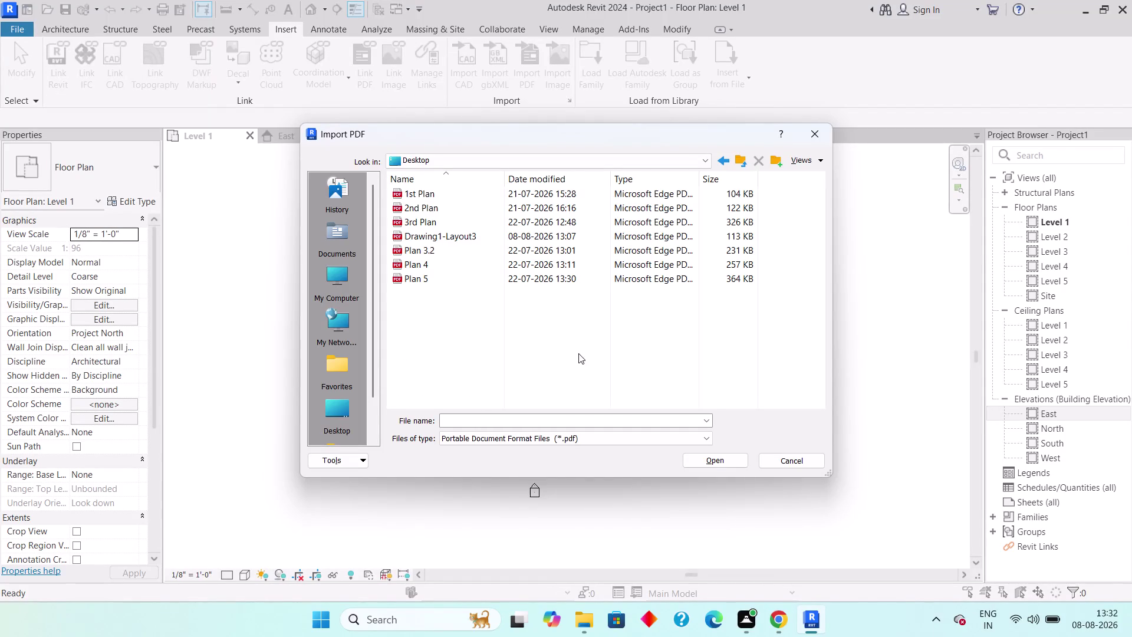
Browse the Documents and Downloads folders, then return to the Desktop.
scroll(down, 3)
scroll(up, 3)
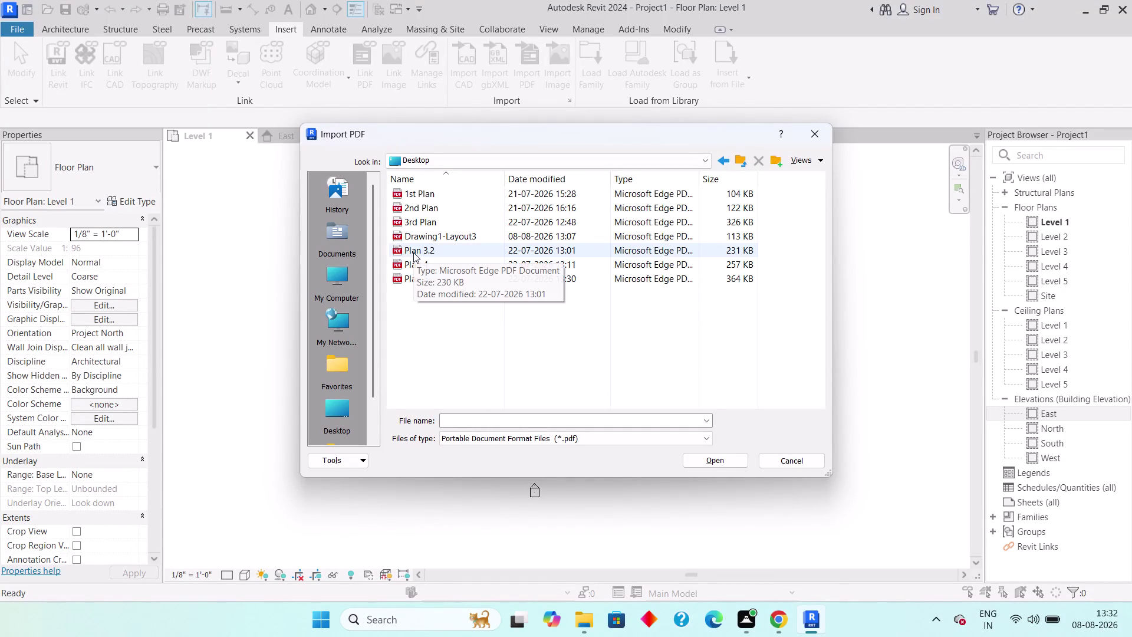
scroll(up, 3)
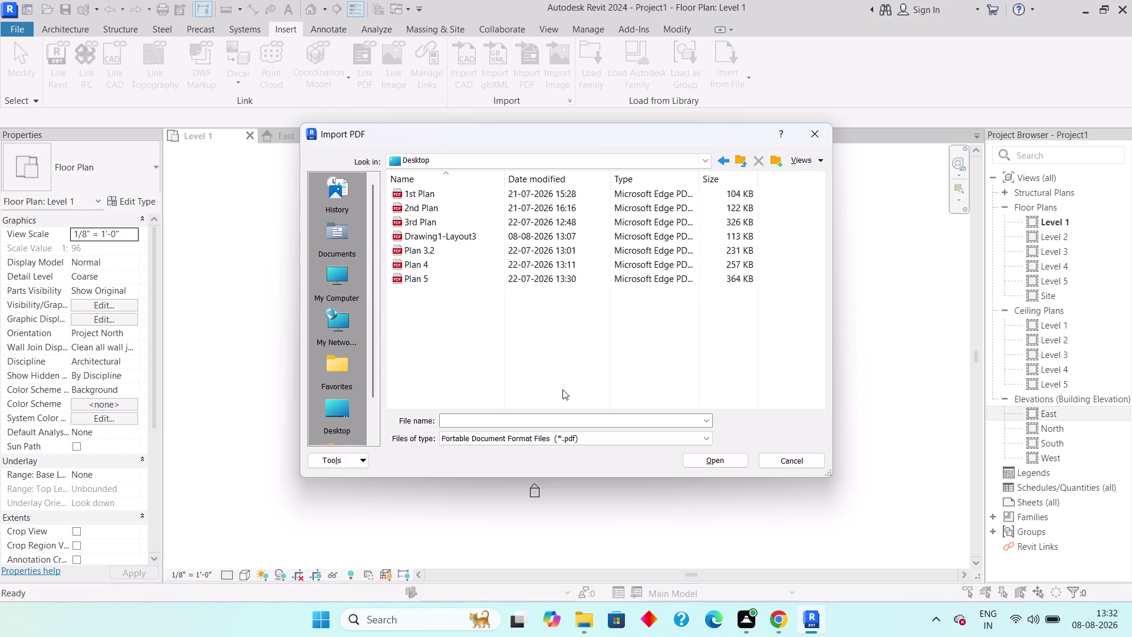
click(327, 244)
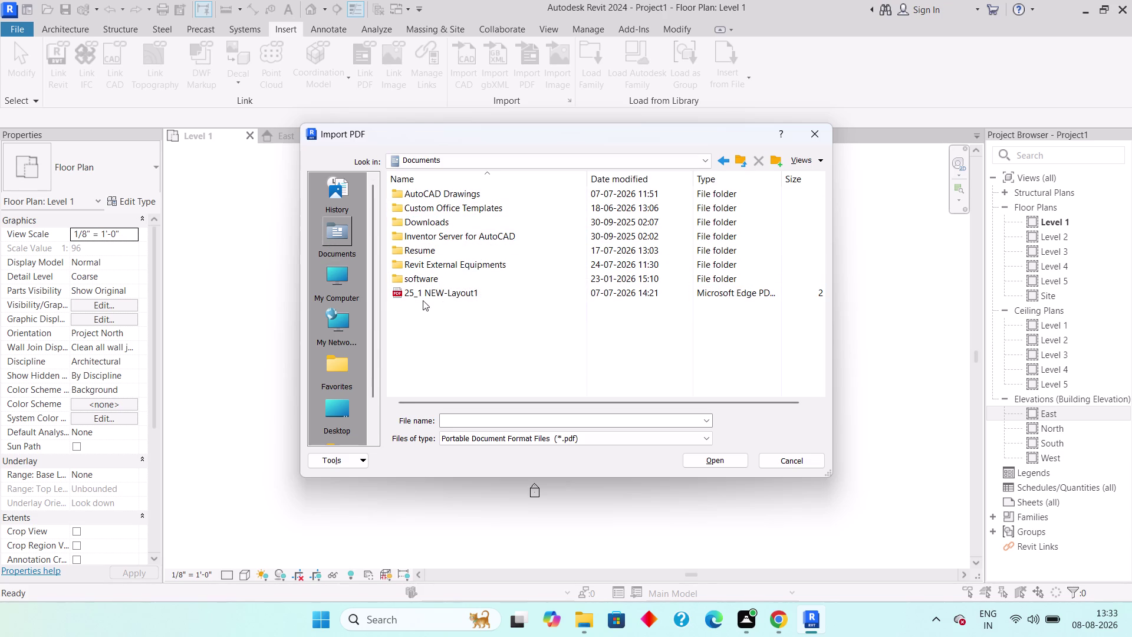
double_click(445, 219)
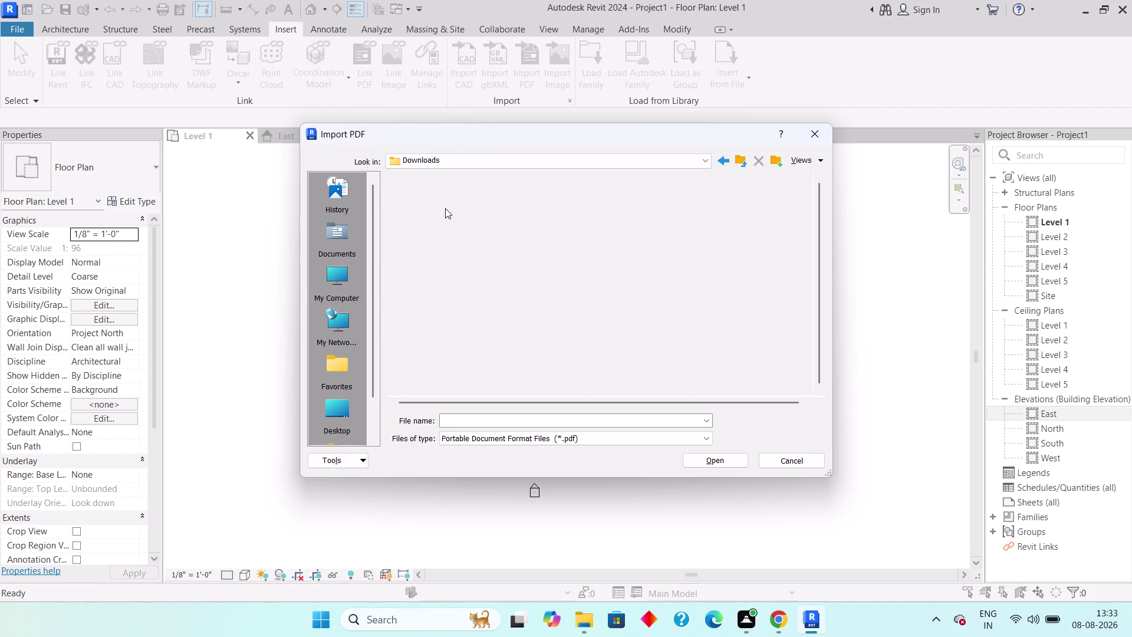
click(726, 153)
click(724, 156)
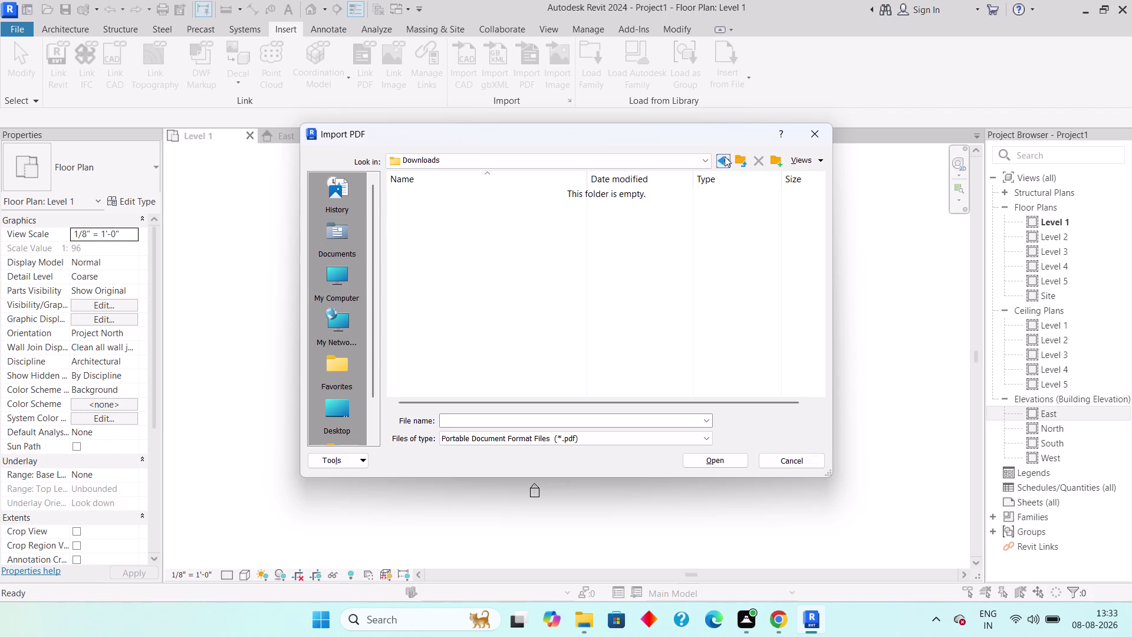
click(725, 156)
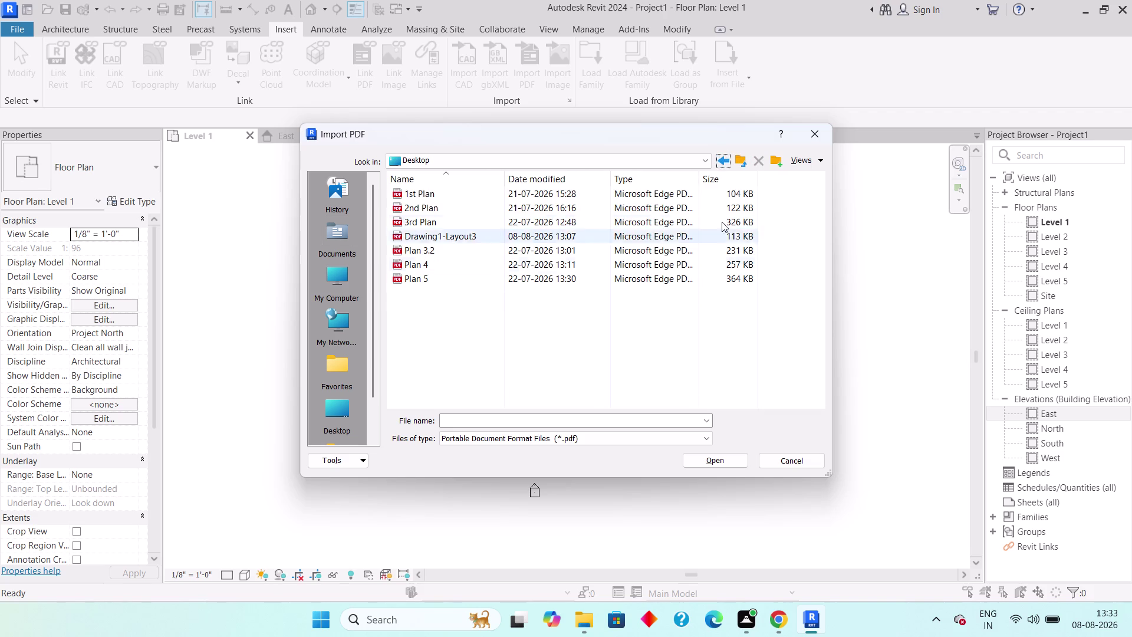
click(726, 164)
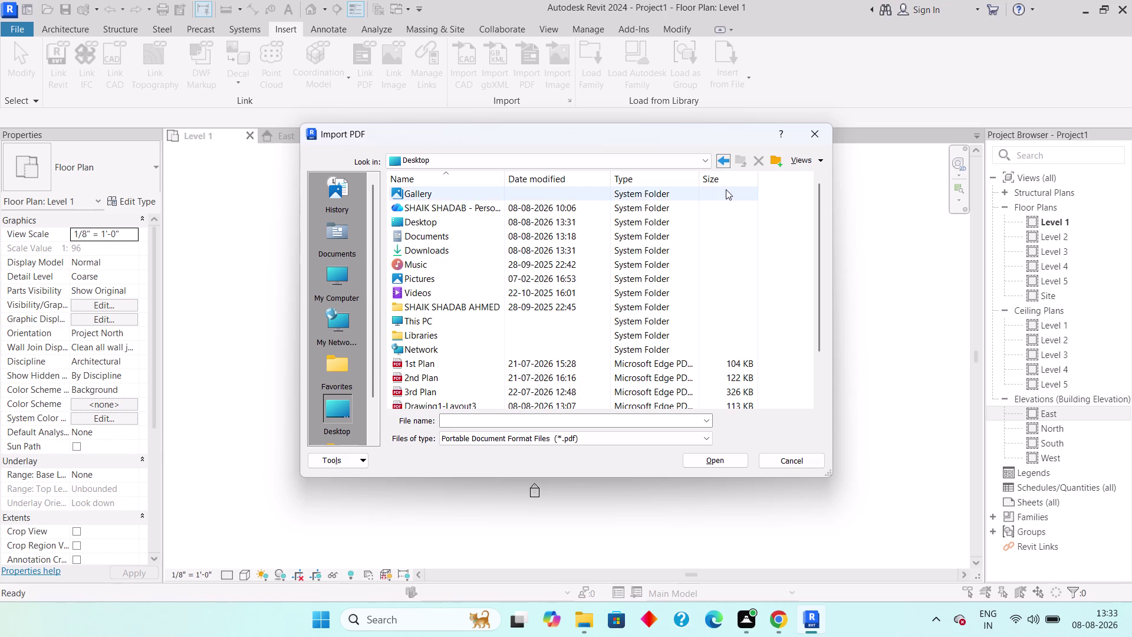
Scroll through the Desktop listing and open the Desktop folder.
scroll(down, 3)
scroll(down, 3)
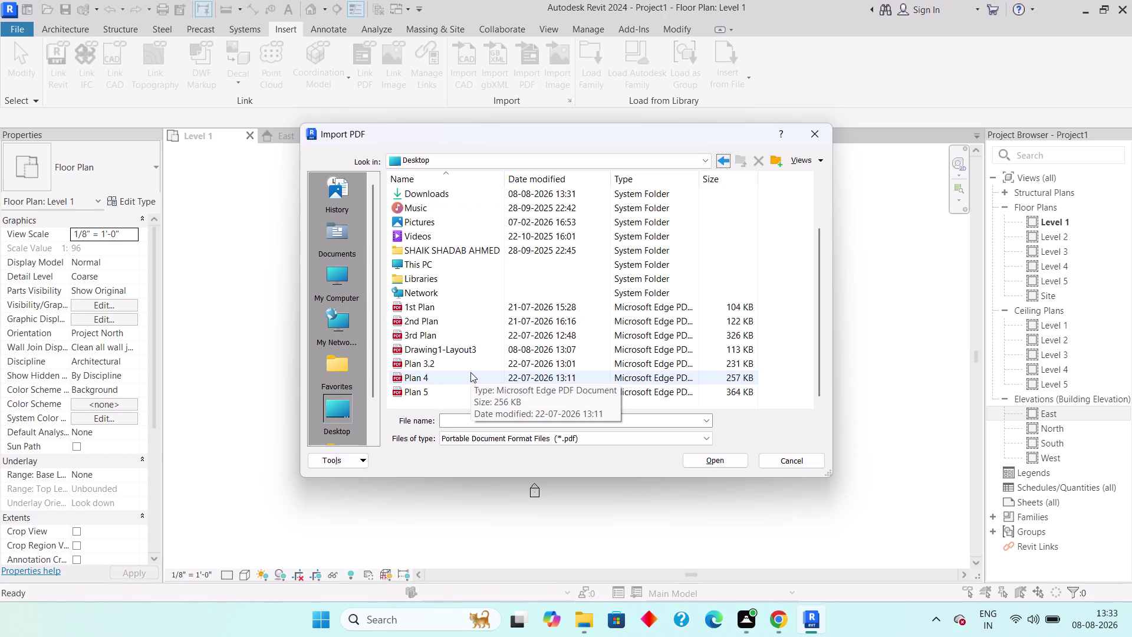
scroll(up, 3)
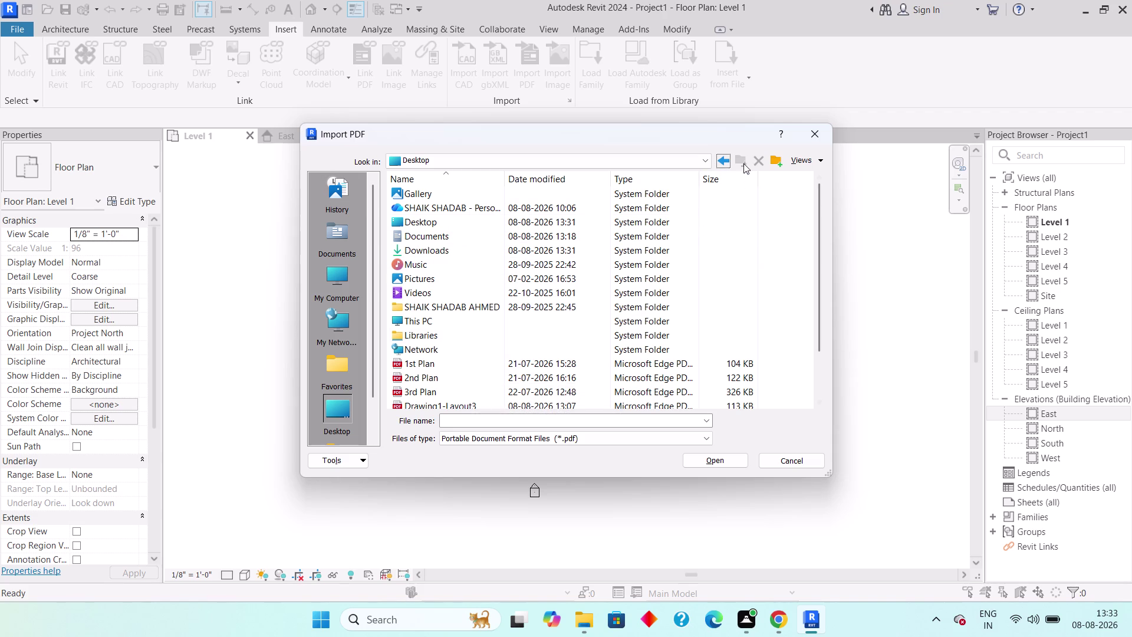
scroll(down, 3)
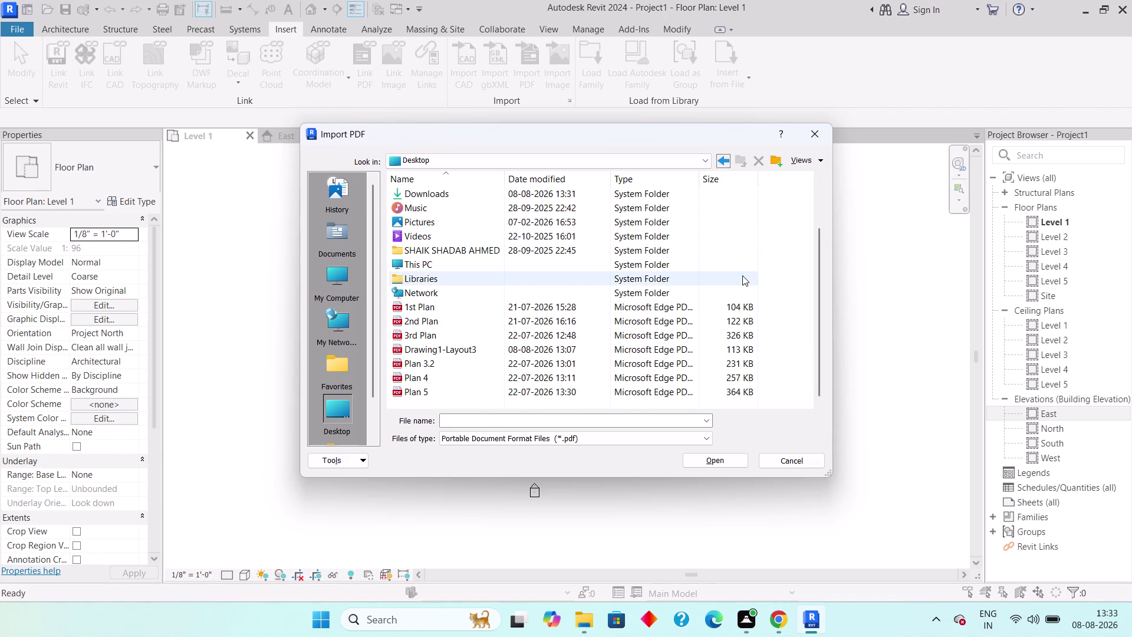
scroll(up, 3)
scroll(down, 3)
scroll(up, 3)
scroll(up, 3)
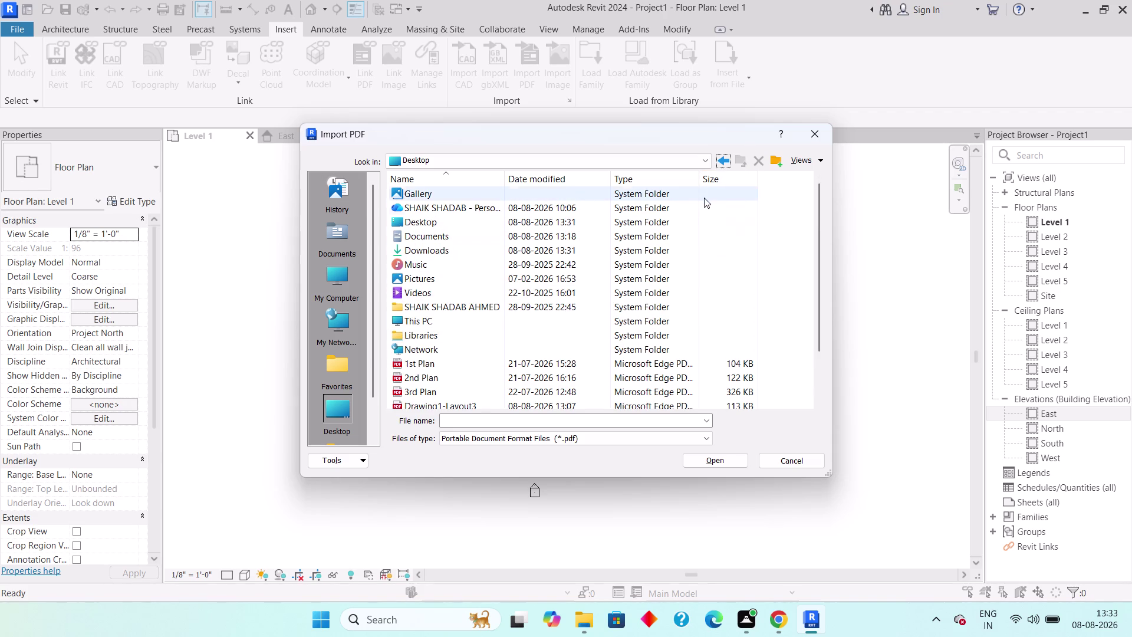
scroll(down, 3)
scroll(down, 3)
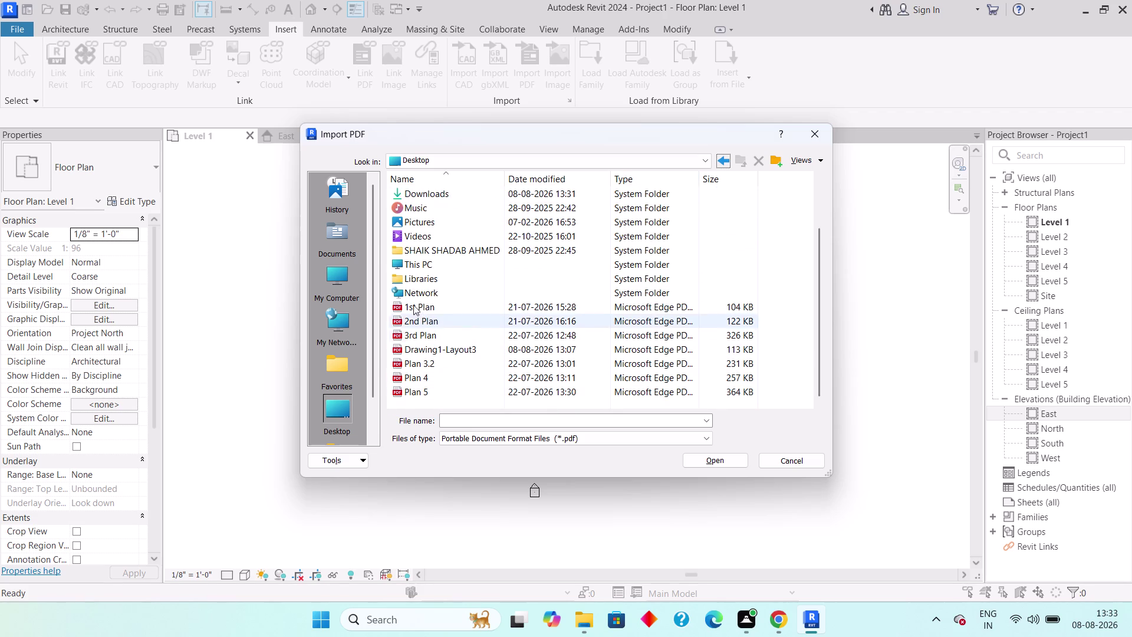
scroll(up, 3)
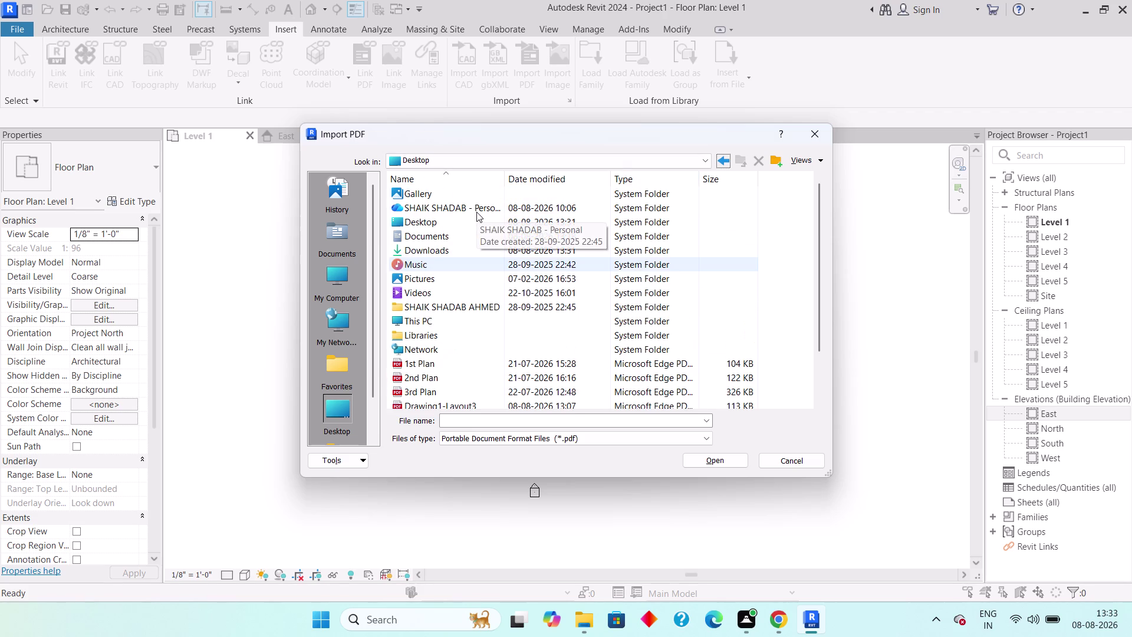
scroll(up, 3)
double_click(436, 221)
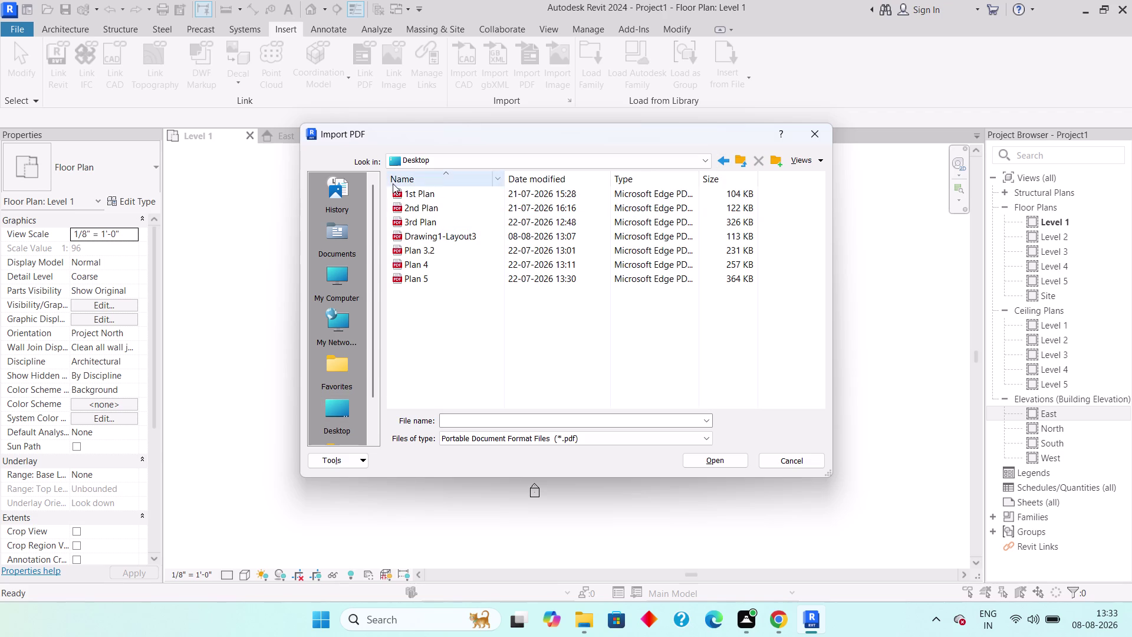
Open the OneDrive cloud storage folder and its empty Documents folder.
click(723, 162)
double_click(439, 202)
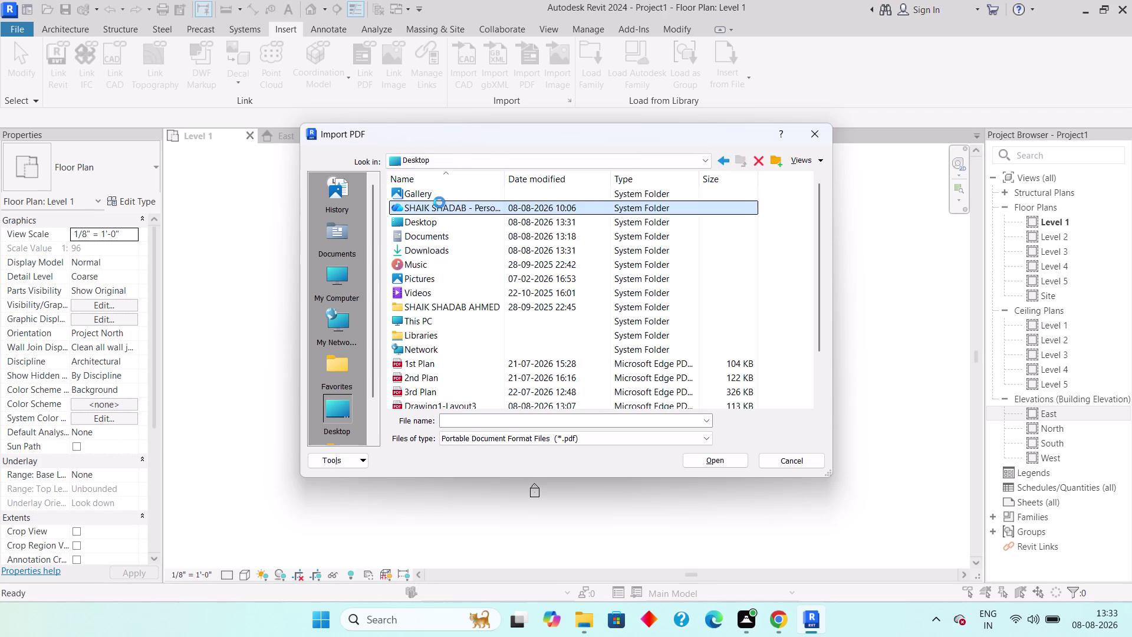
double_click(443, 211)
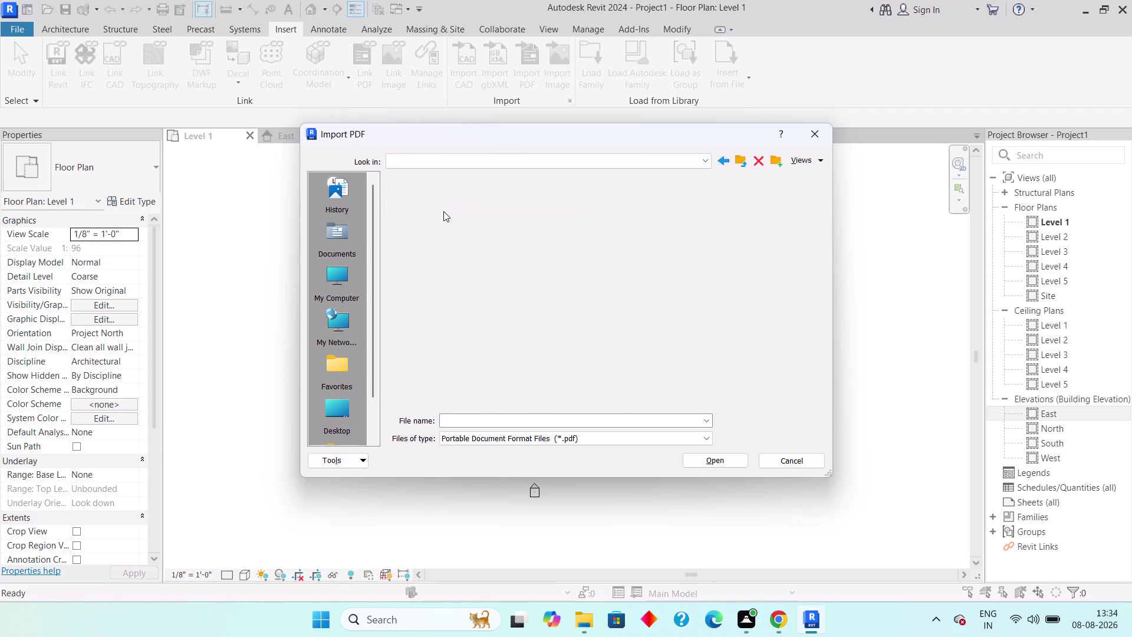
click(725, 160)
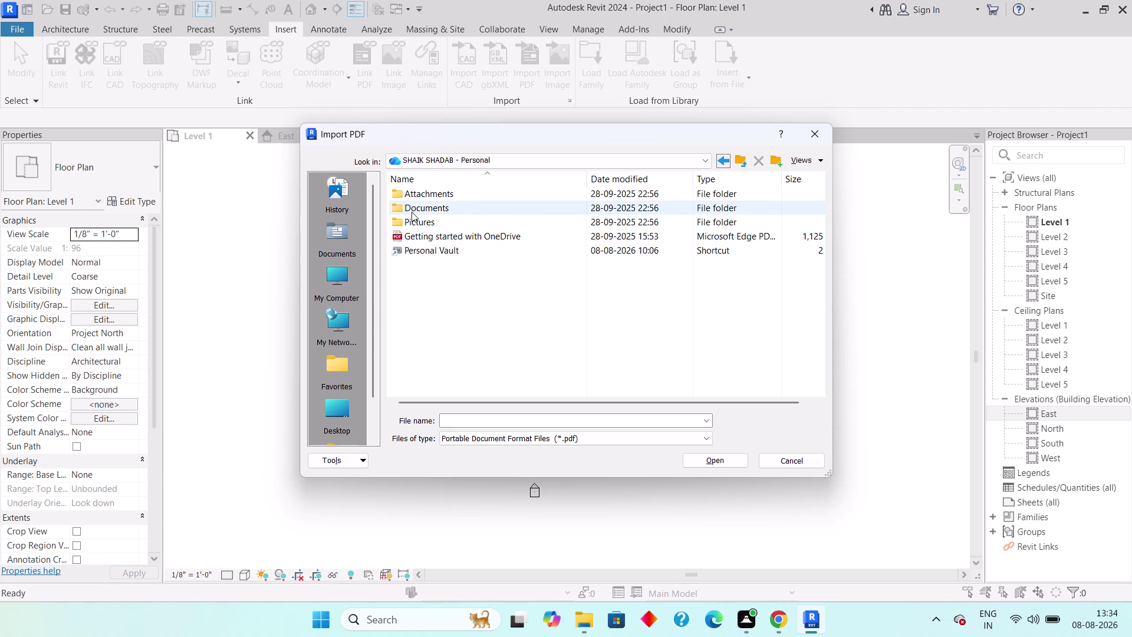
double_click(411, 212)
Go back to the Desktop and cancel Import PDF without choosing a file.
double_click(719, 163)
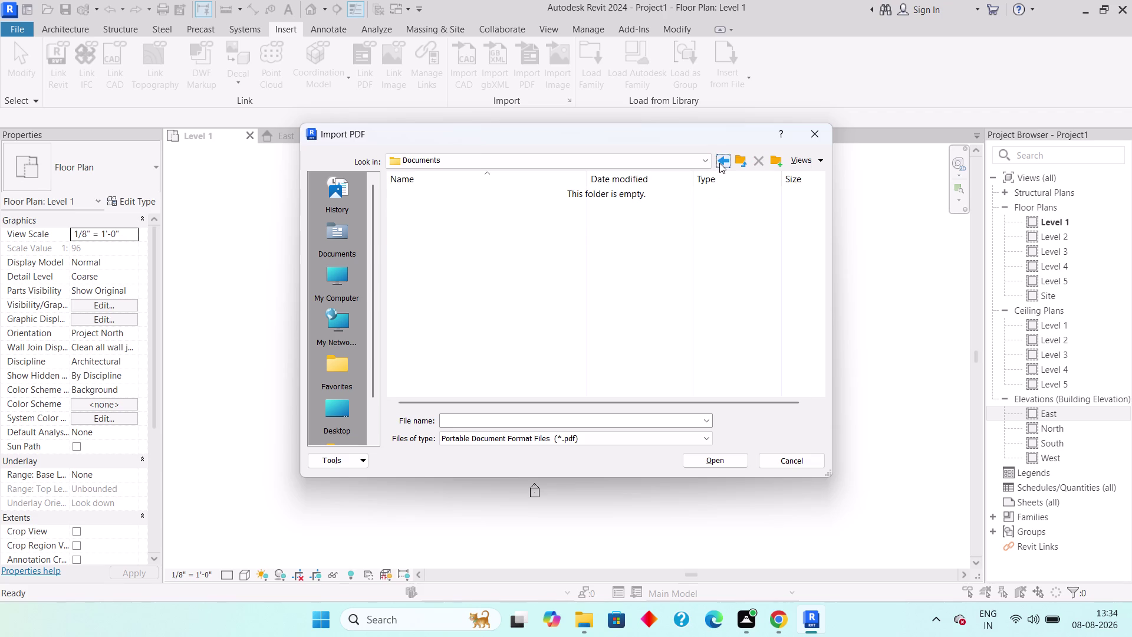
scroll(down, 3)
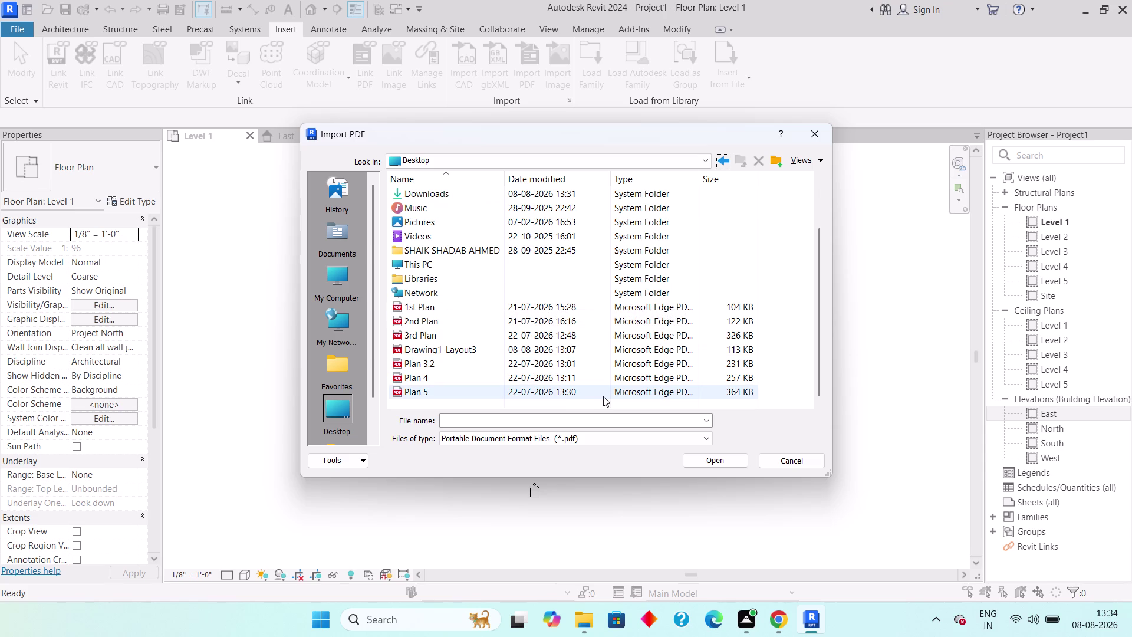
click(821, 138)
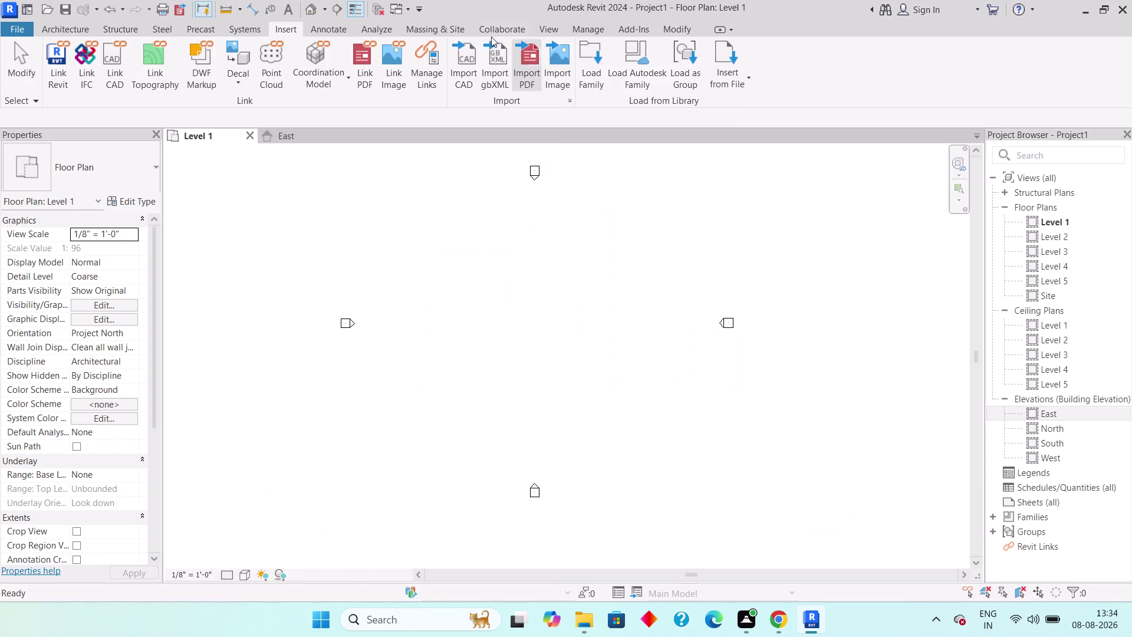
click(362, 77)
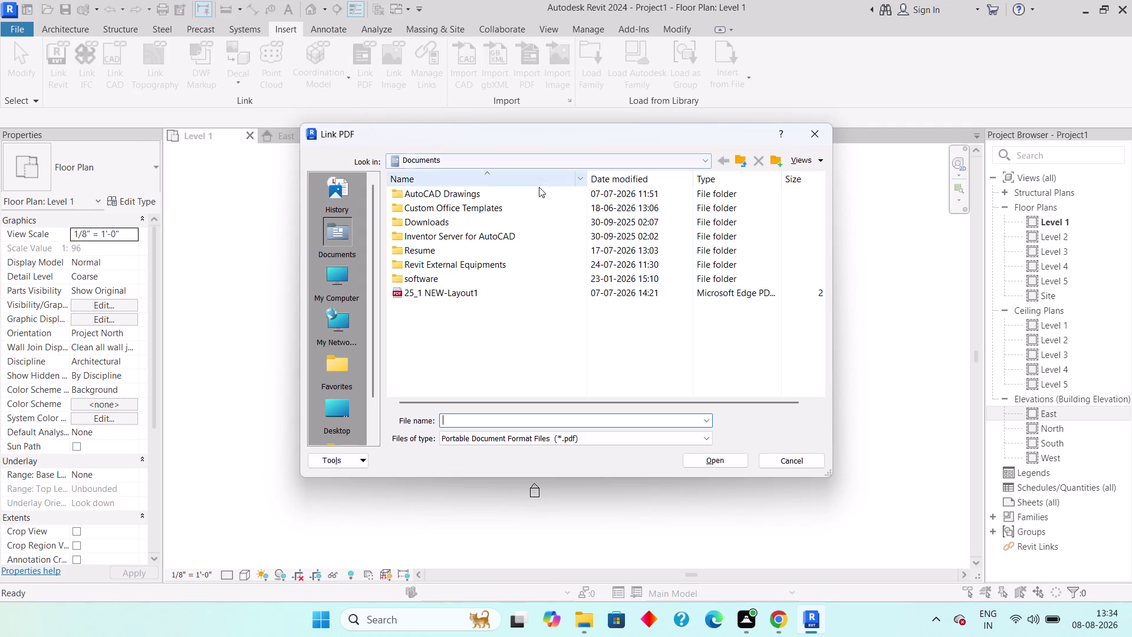
click(345, 414)
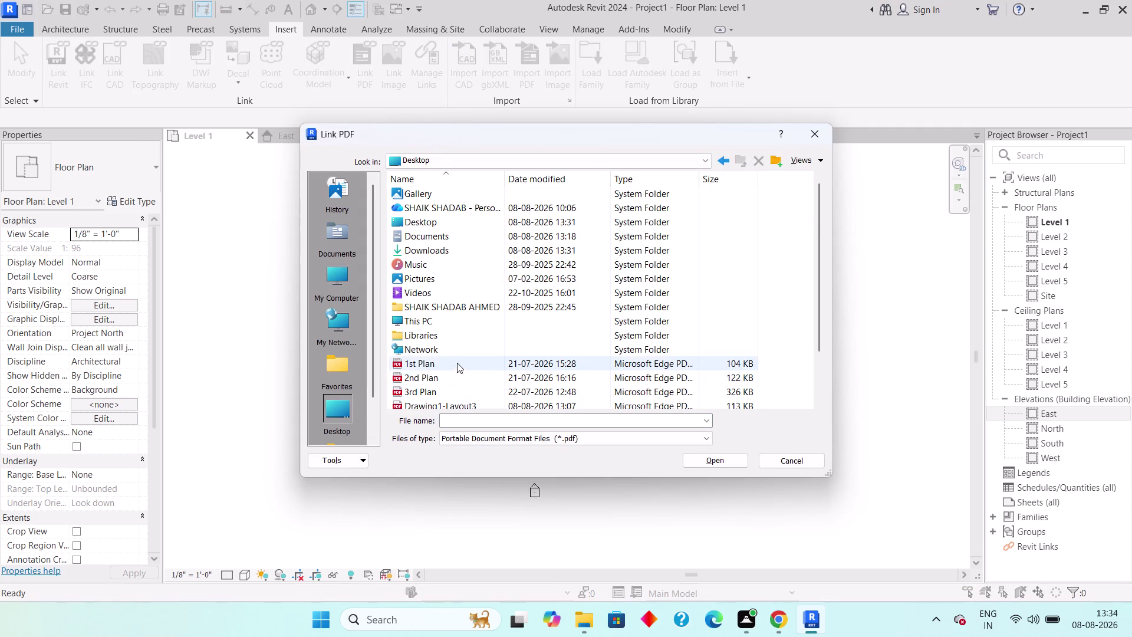
scroll(down, 3)
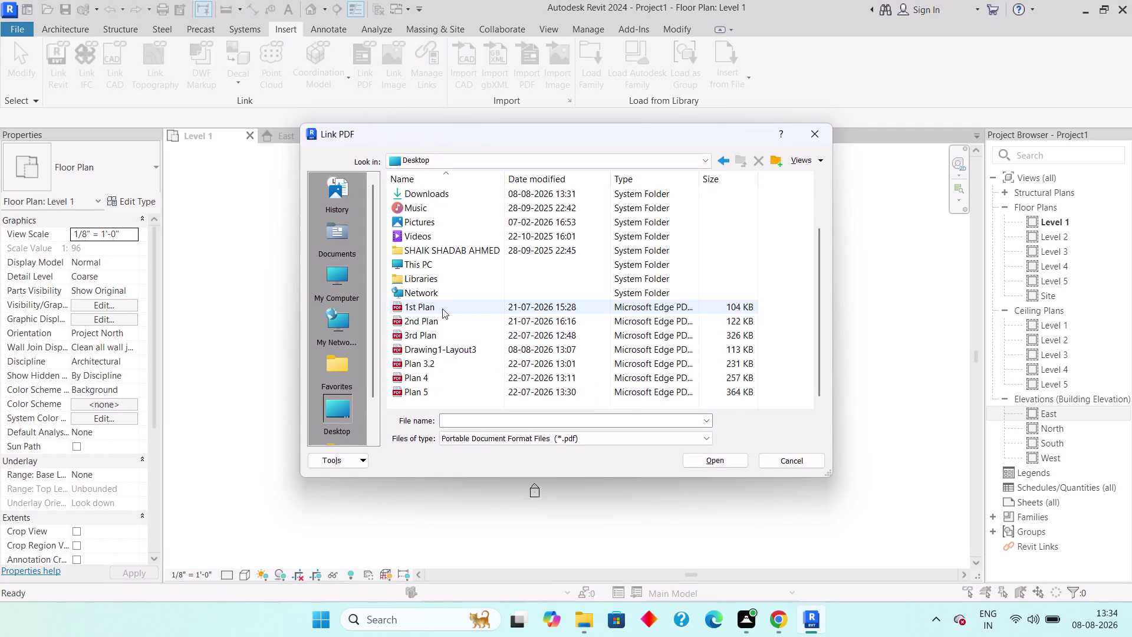
scroll(up, 3)
click(815, 134)
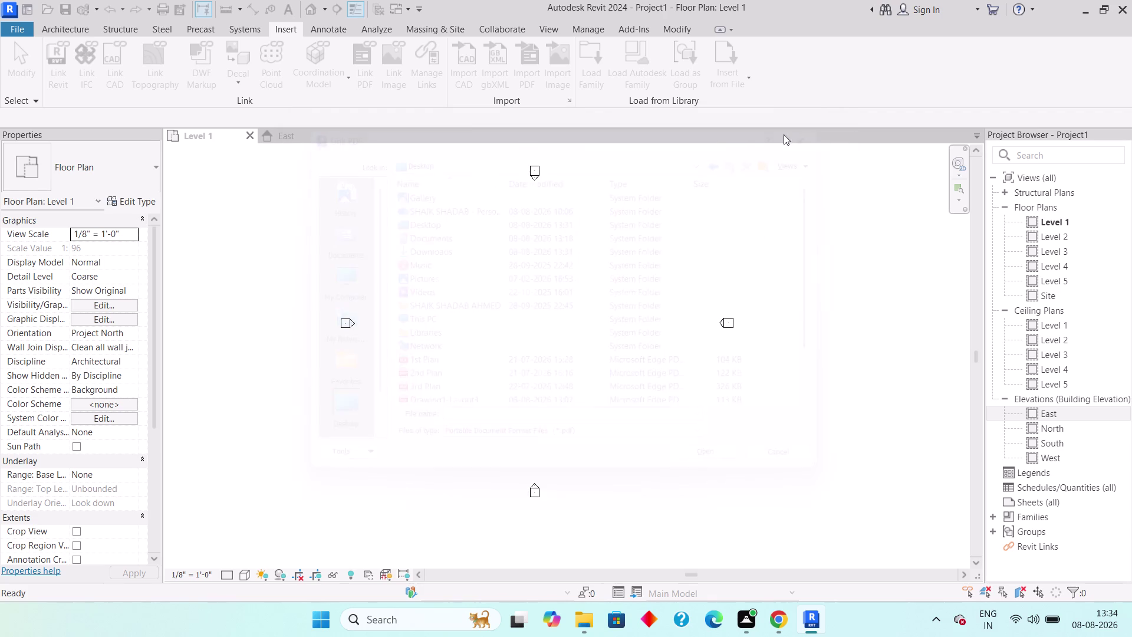
click(534, 61)
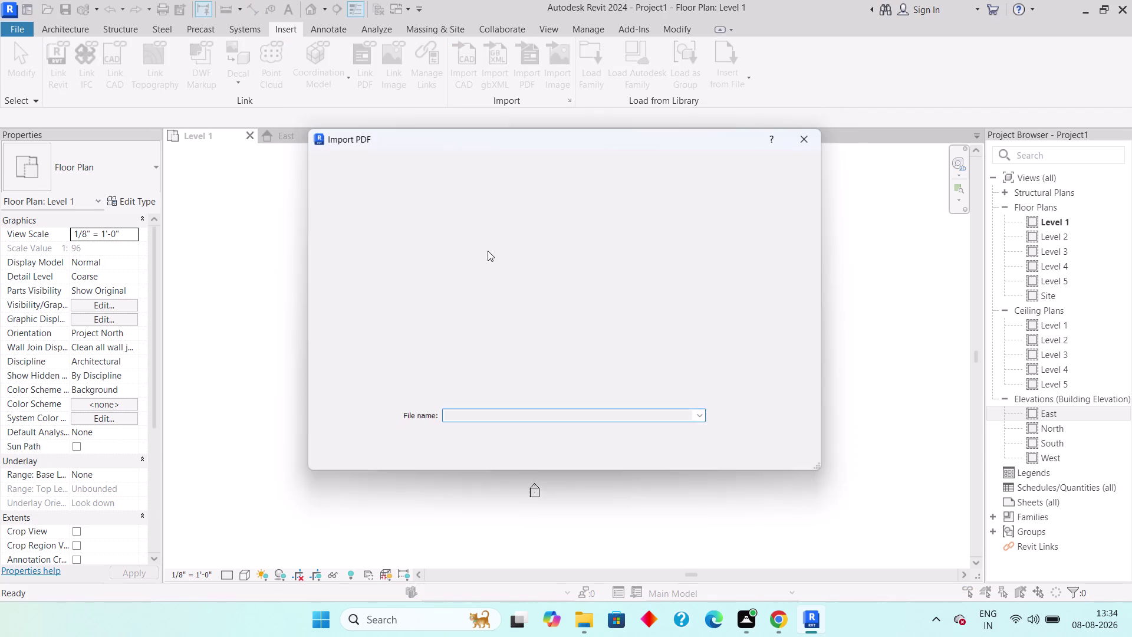
click(336, 401)
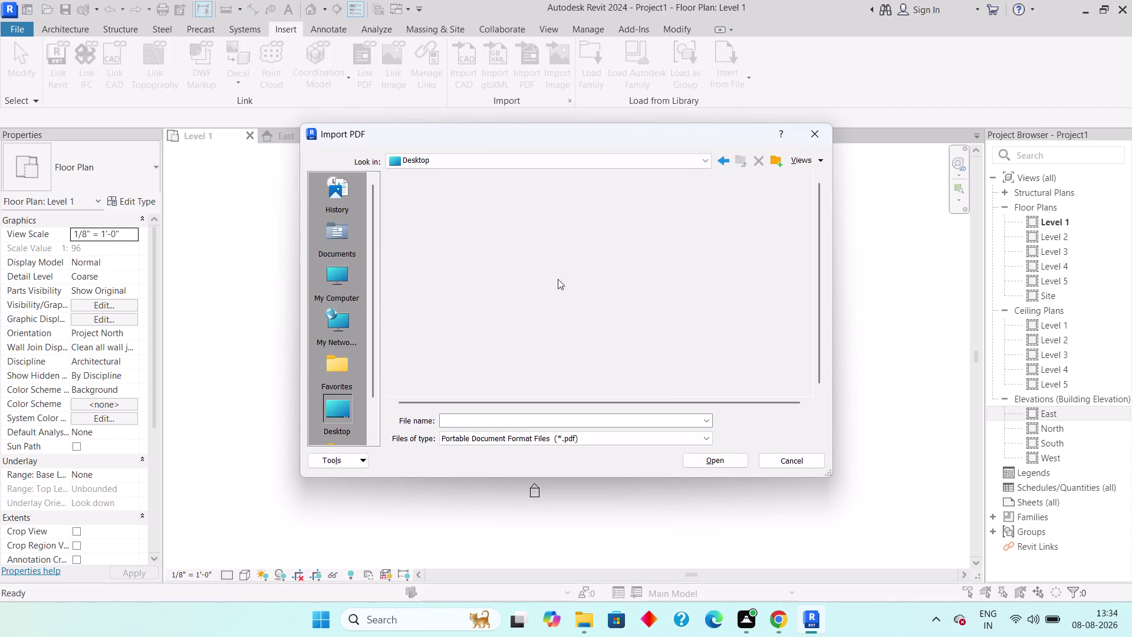
scroll(down, 3)
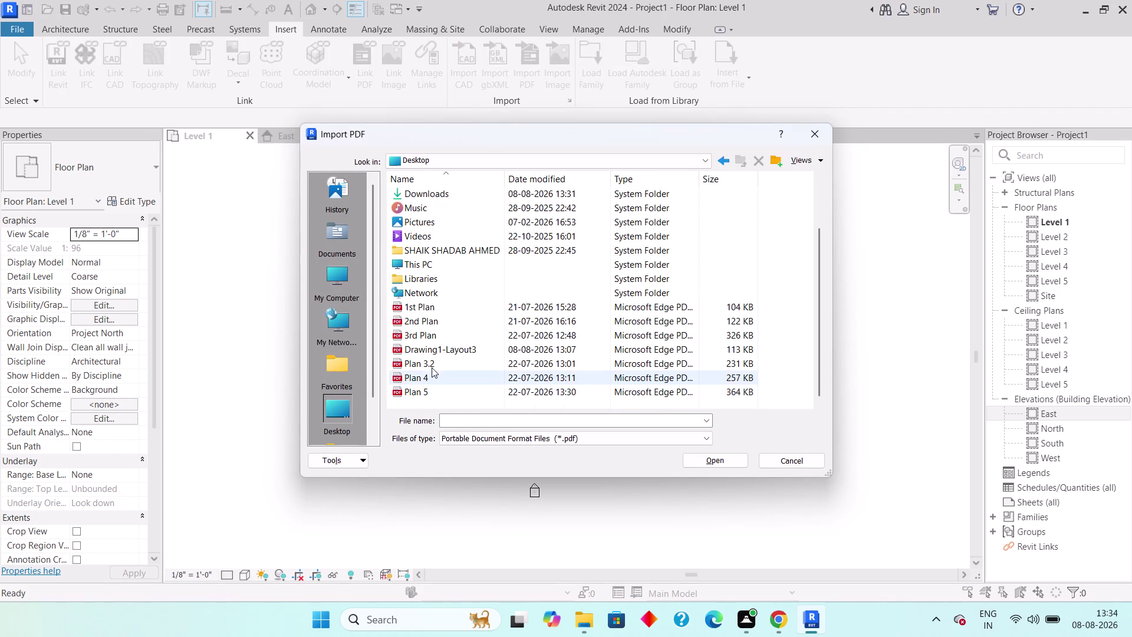
scroll(up, 3)
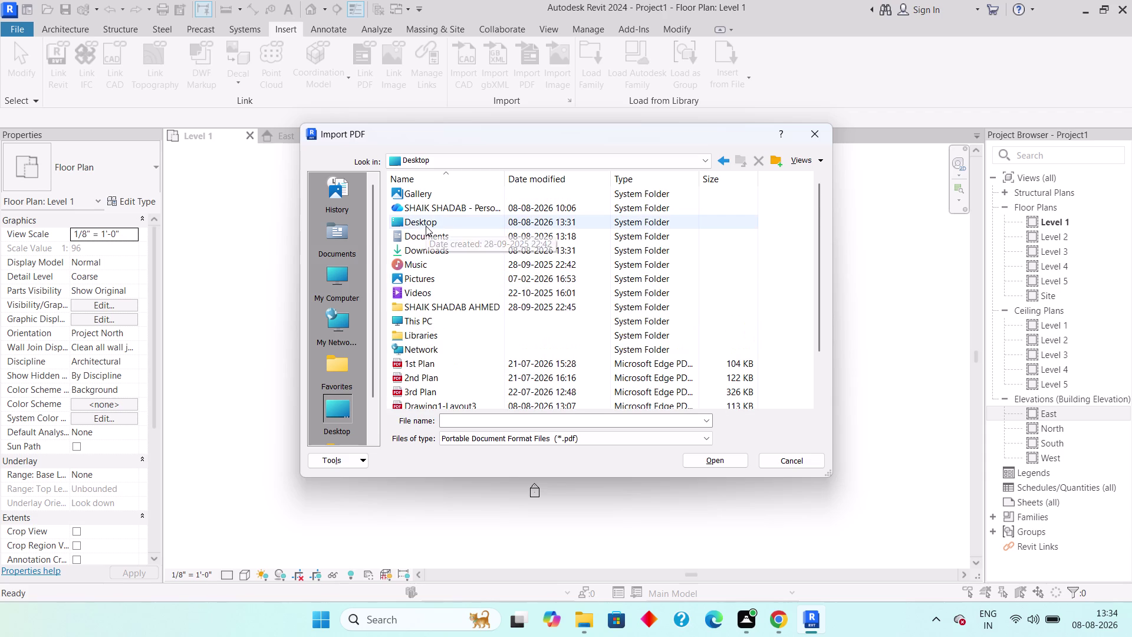
click(814, 142)
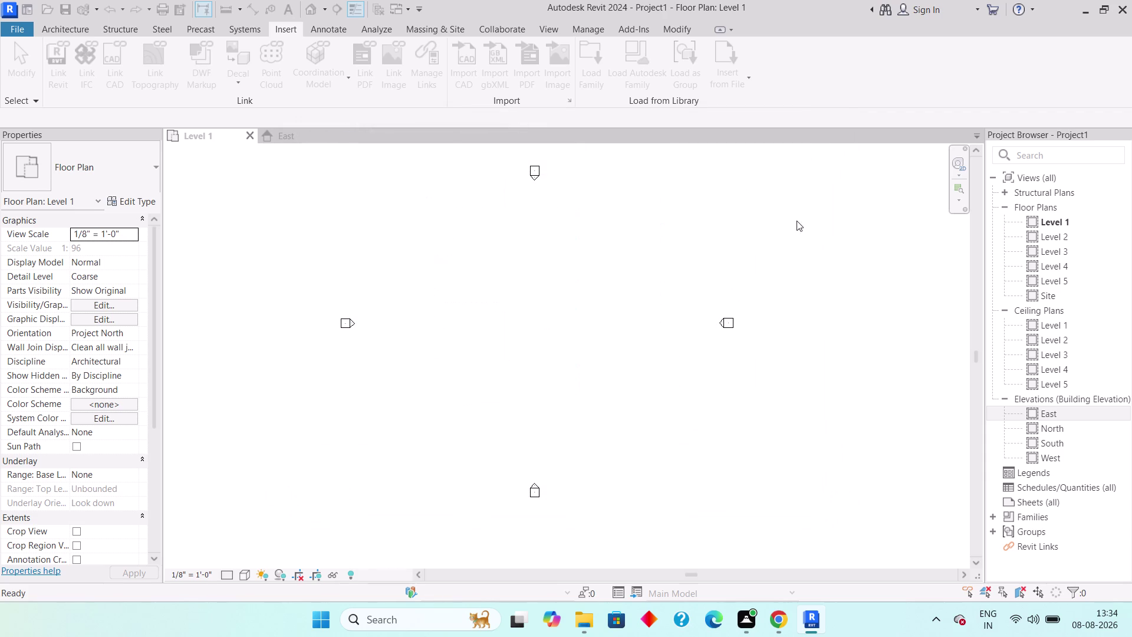